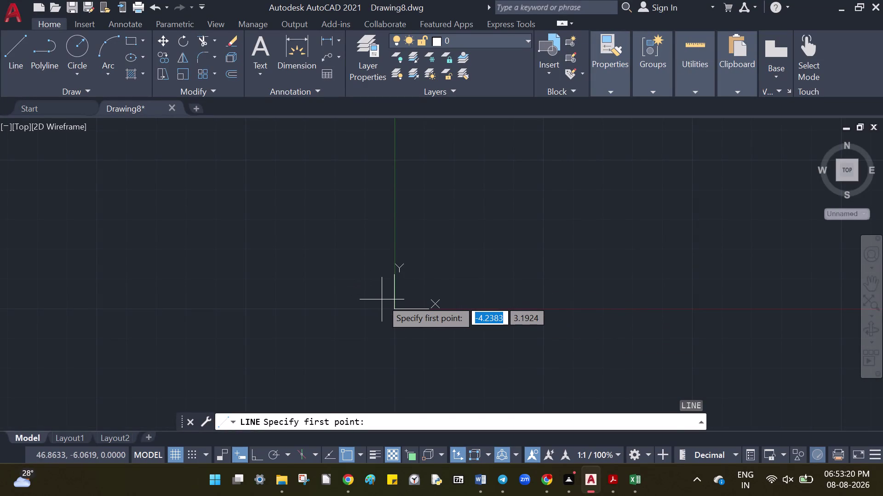
text(0,)
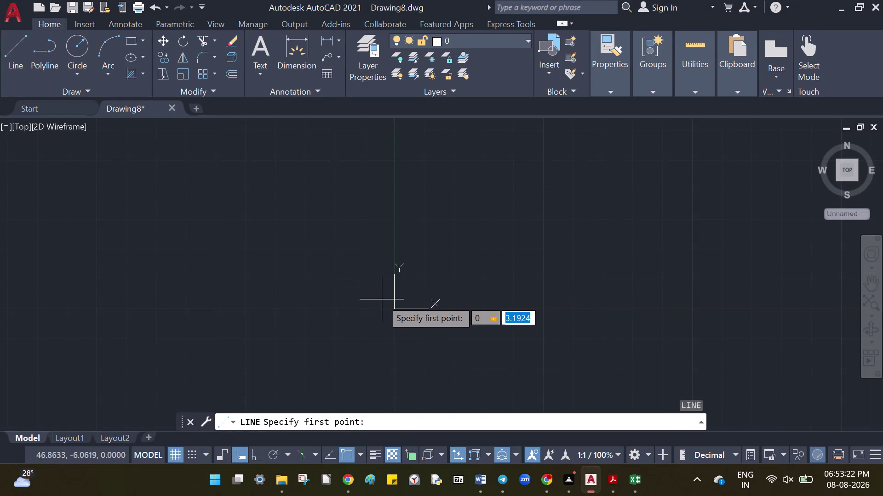
text(0)
key(Return)
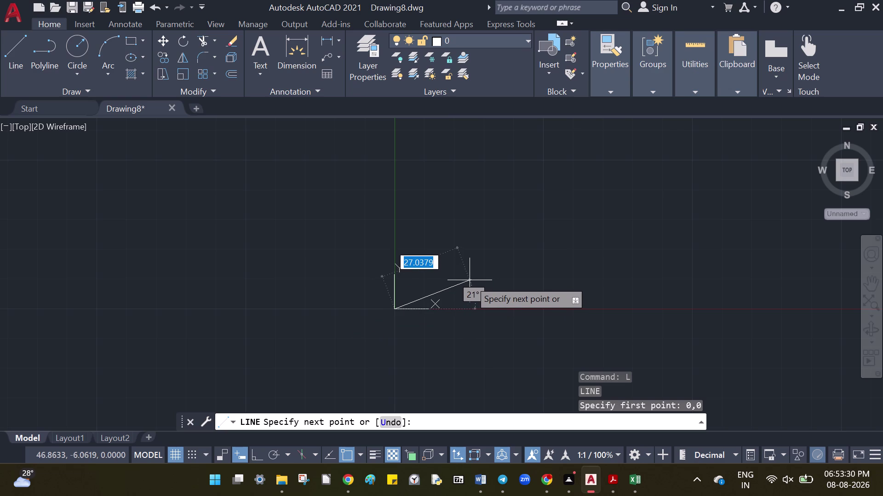
key(ctrl+F12)
key(shift+at)
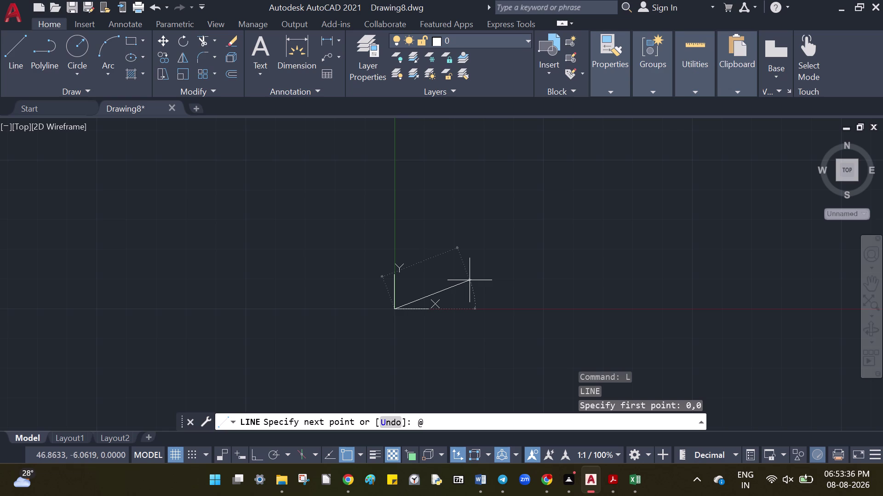
key(5)
key(0)
key(shift+less)
text(60)
key(Return)
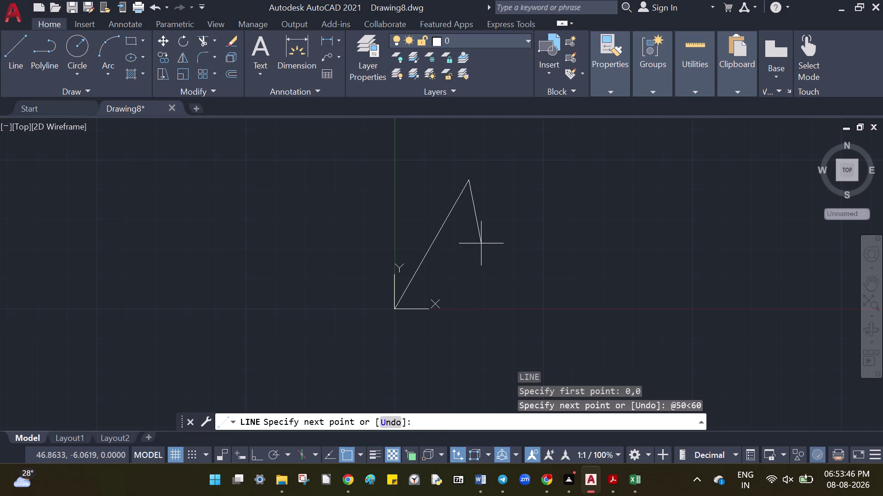
scroll(down, 3)
scroll(up, 3)
scroll(down, 3)
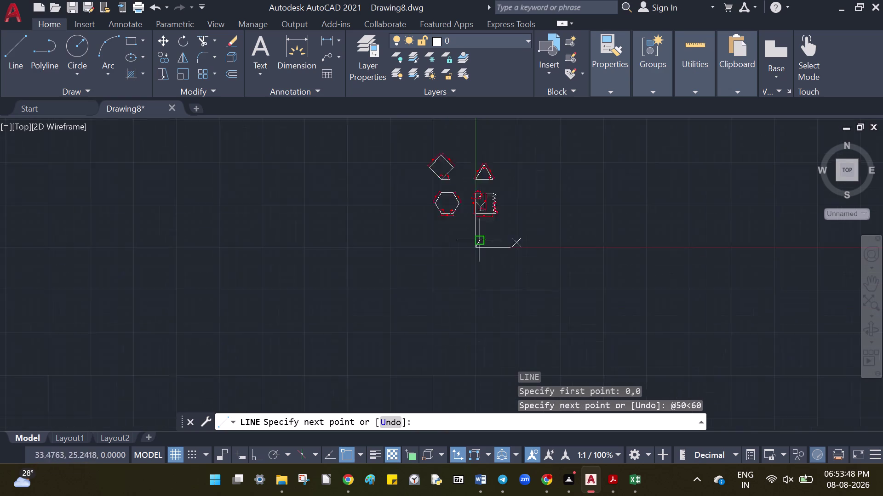
scroll(down, 3)
scroll(up, 3)
scroll(down, 3)
scroll(up, 3)
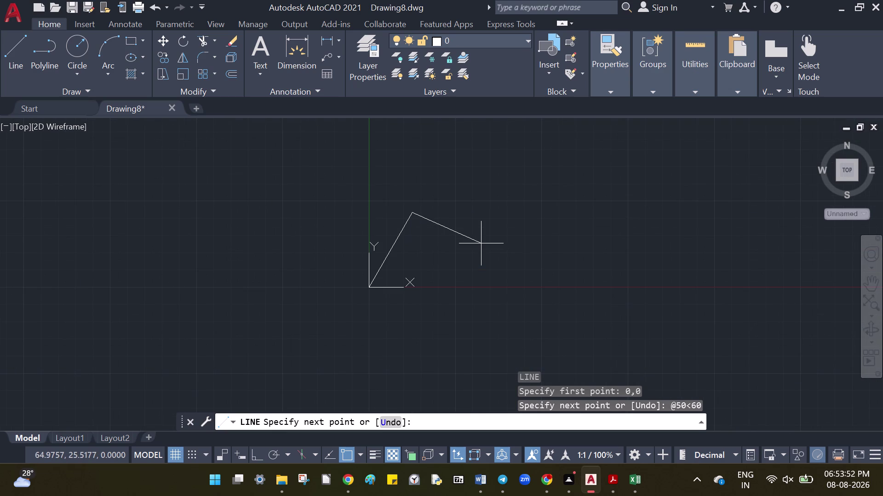
key(shift+at)
text(5)
text(0)
key(shift+less)
text(30)
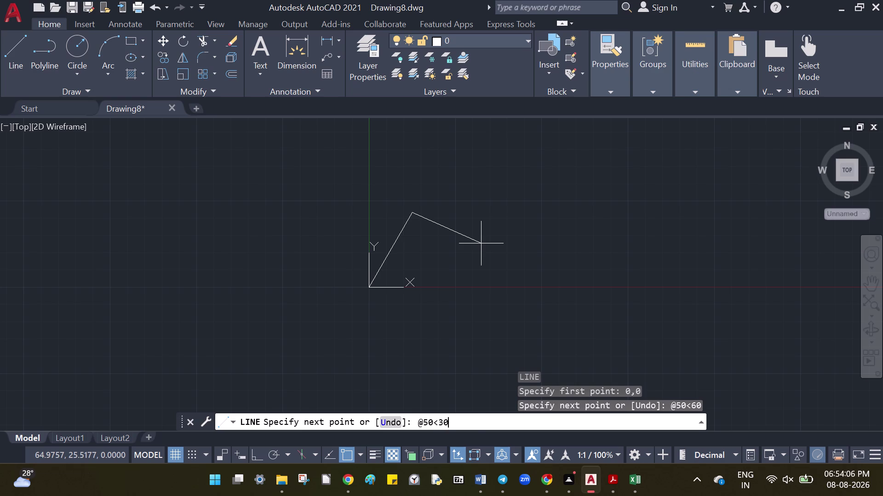
key(Return)
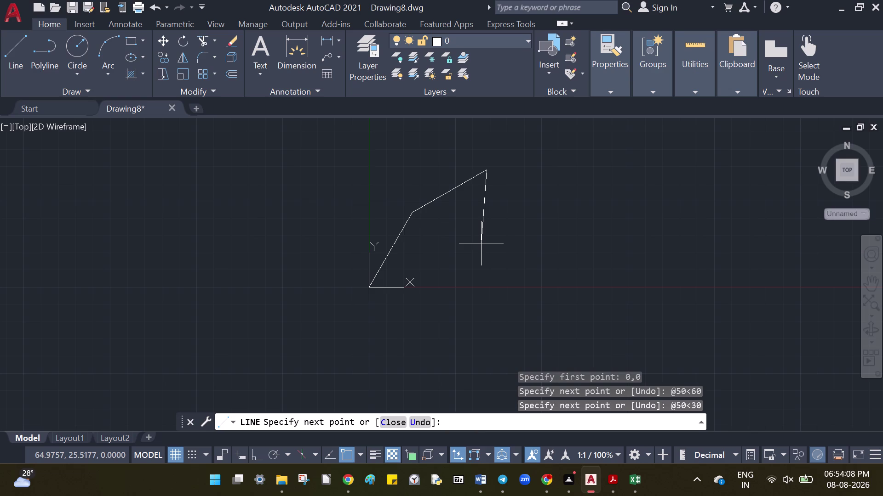
key(shift+at)
text(5)
text(0<)
text(15)
text(0)
key(Return)
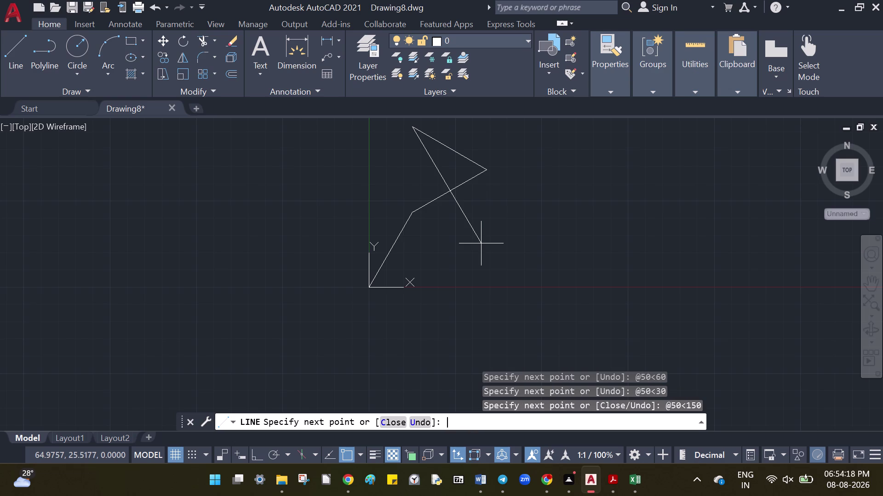
key(shift+at)
text(50)
key(shift+less)
text(120)
key(Return)
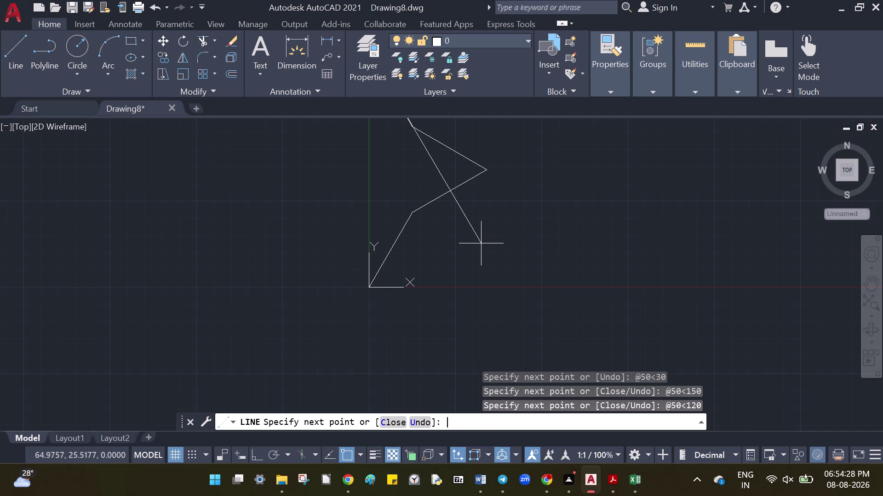
Pan the view down so the whole star fits on screen.
scroll(down, 3)
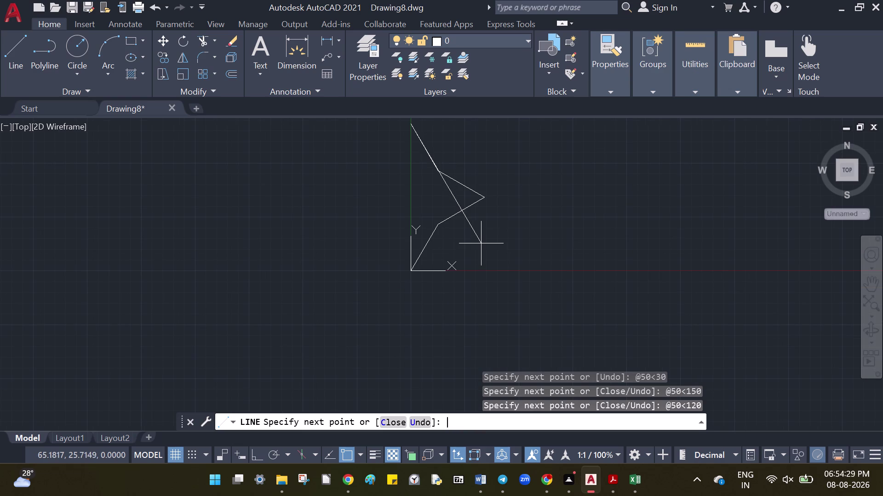
middle_drag(481, 244, 247, 142)
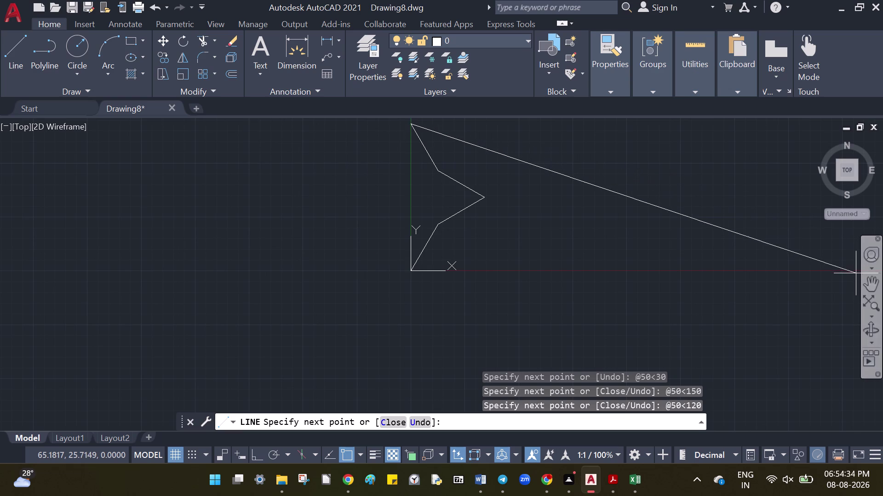
click(870, 283)
drag(353, 189, 351, 246)
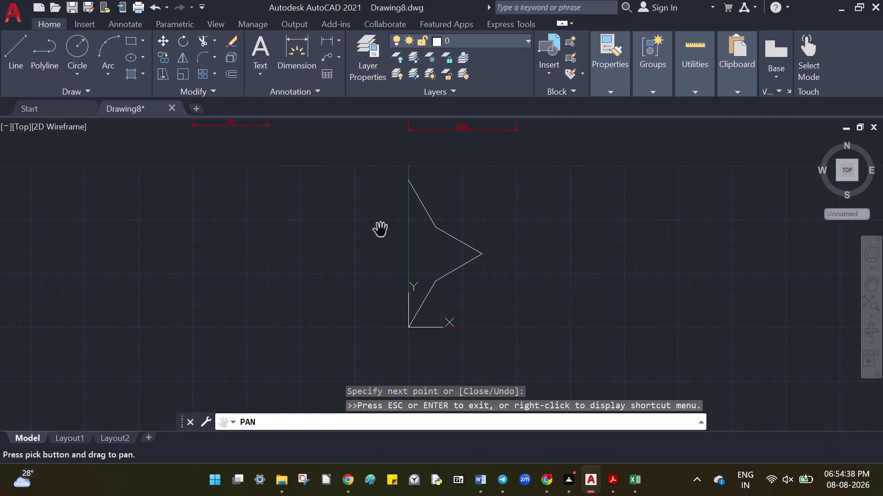
key(Escape)
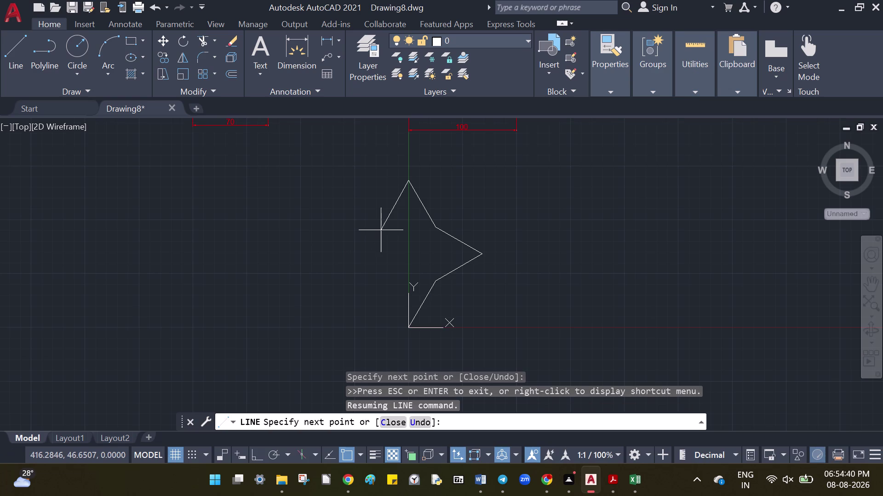
Add 50-unit star sides at 240 and 210 degrees.
key(shift+at)
text(5)
text(0)
key(shift+less)
text(2)
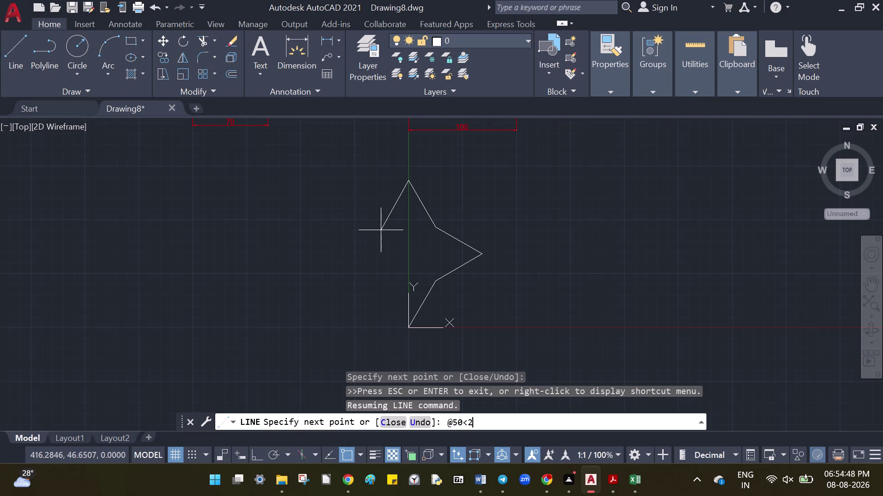
text(40)
key(Return)
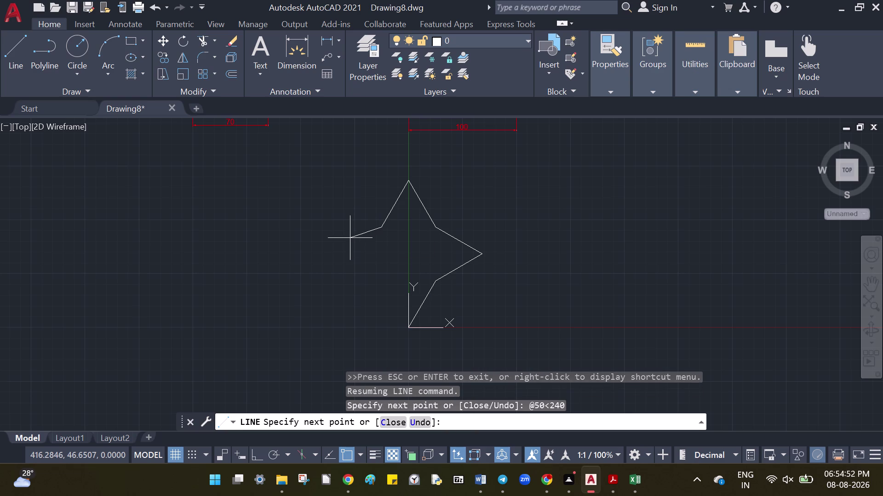
key(shift+at)
text(50)
key(shift+less)
text(210)
key(Return)
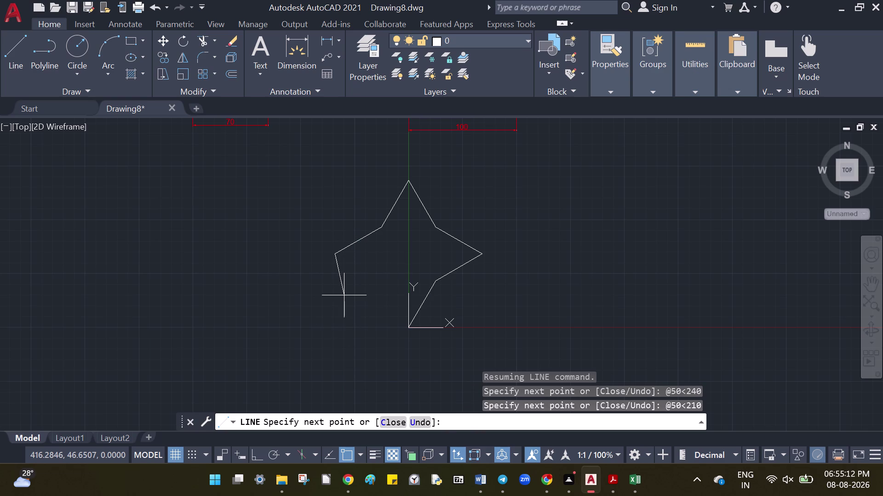
Add a 50-unit star side at 330 degrees.
key(shift+at)
text(50)
key(shift+less)
text(330)
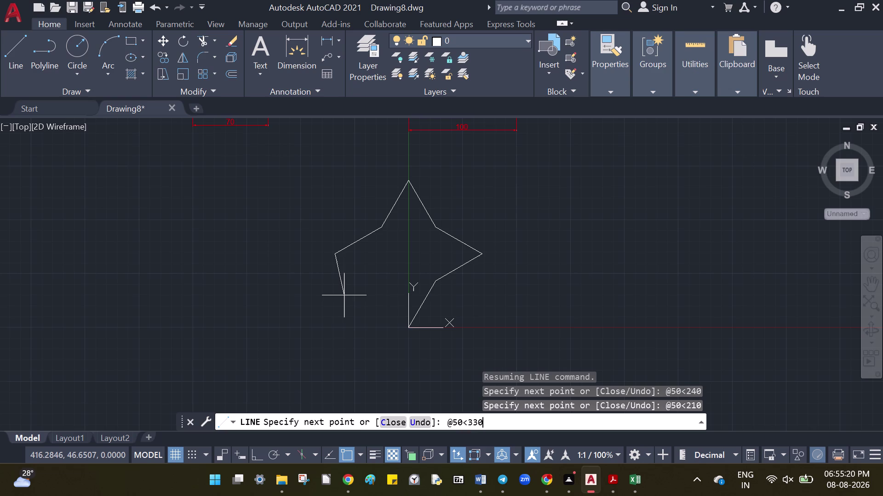
key(Return)
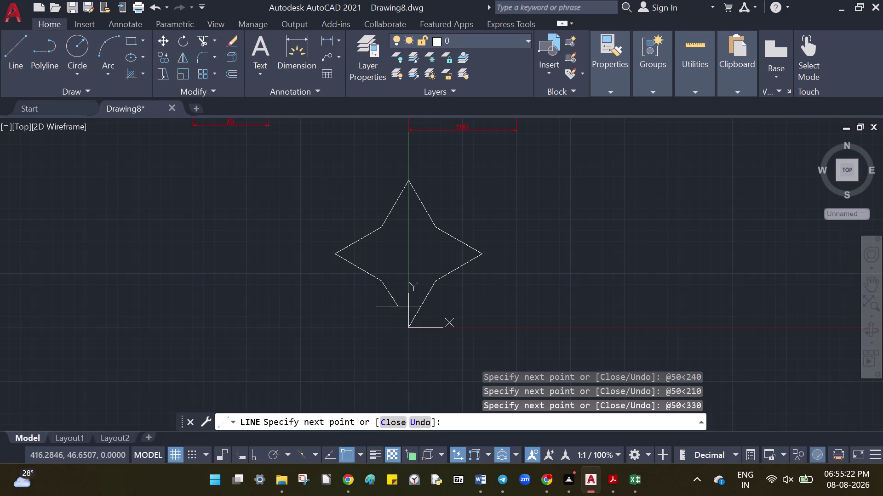
Add the final 50-unit side at 300 degrees and close the outline.
key(shift+at)
text(50)
text(<)
key(3)
text(0)
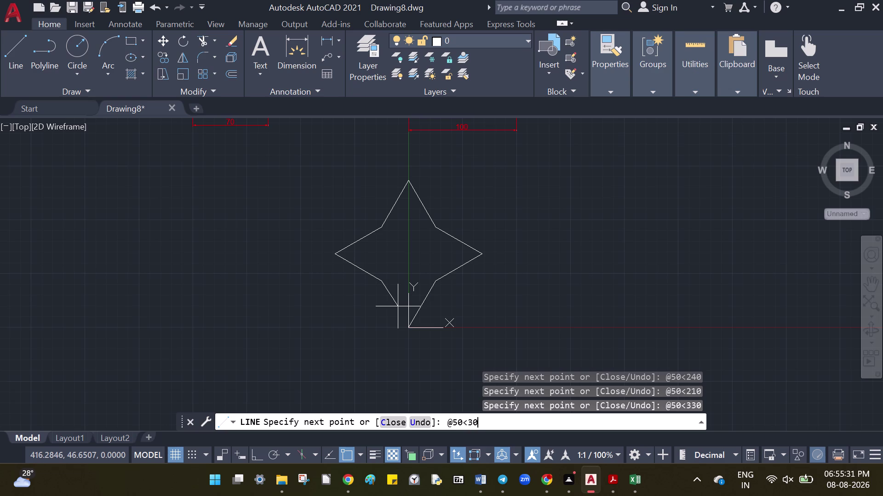
text(0)
key(Return)
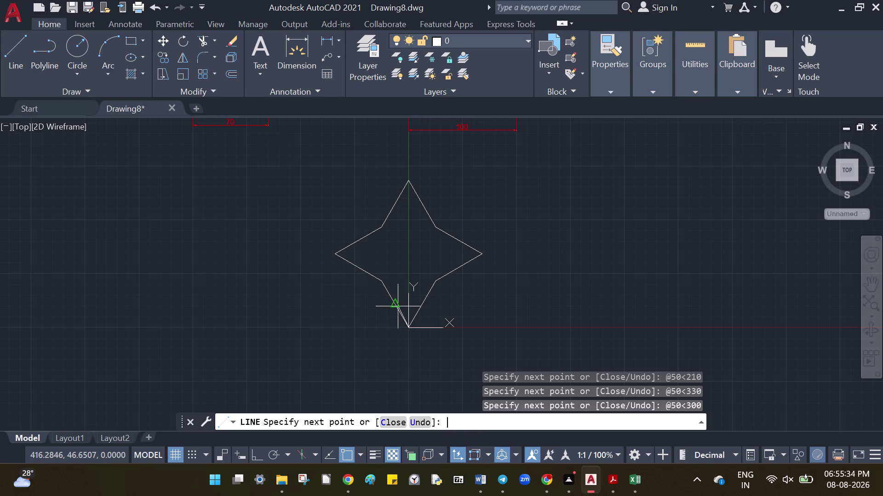
key(c)
key(Return)
Pan to recentre the finished star in the drawing area.
scroll(up, 3)
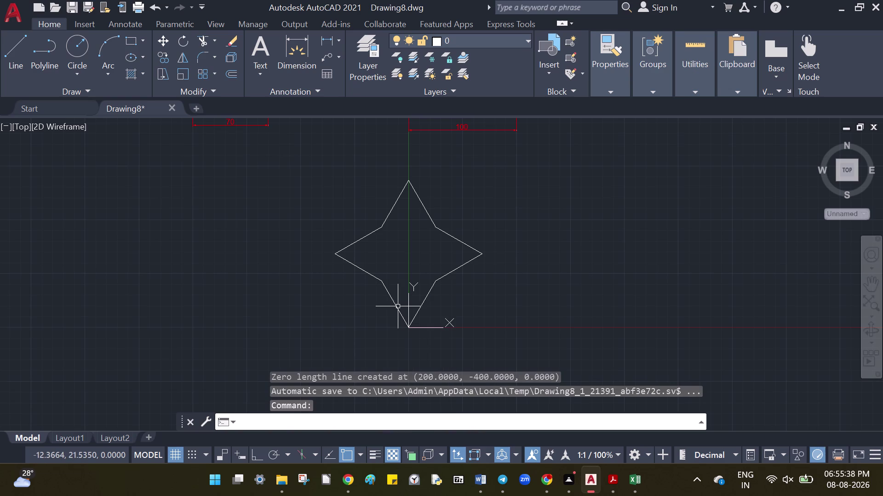
scroll(down, 3)
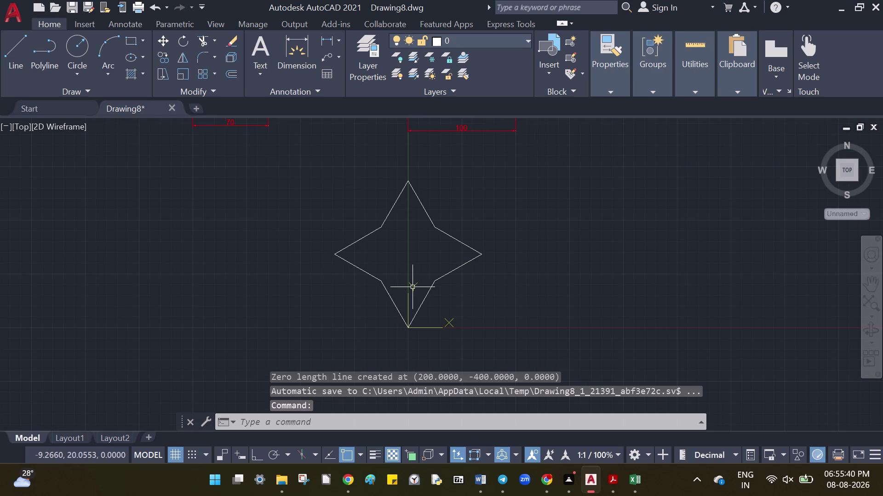
scroll(up, 3)
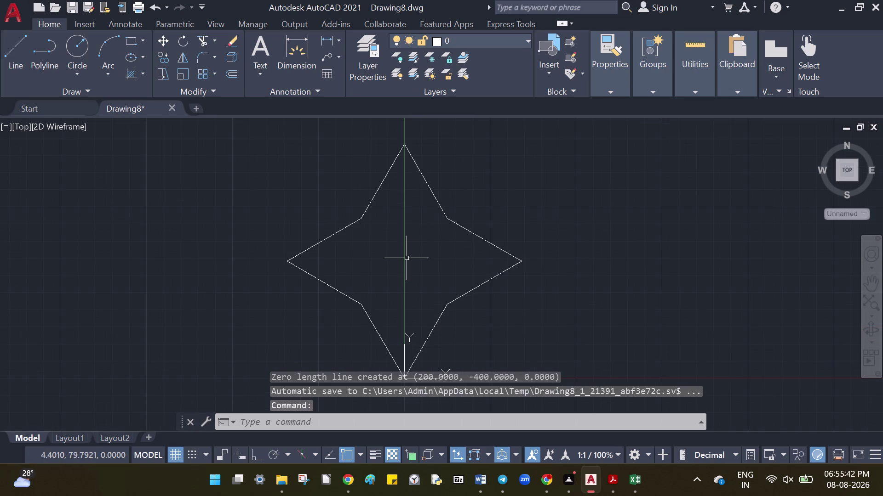
click(868, 275)
drag(711, 276, 708, 262)
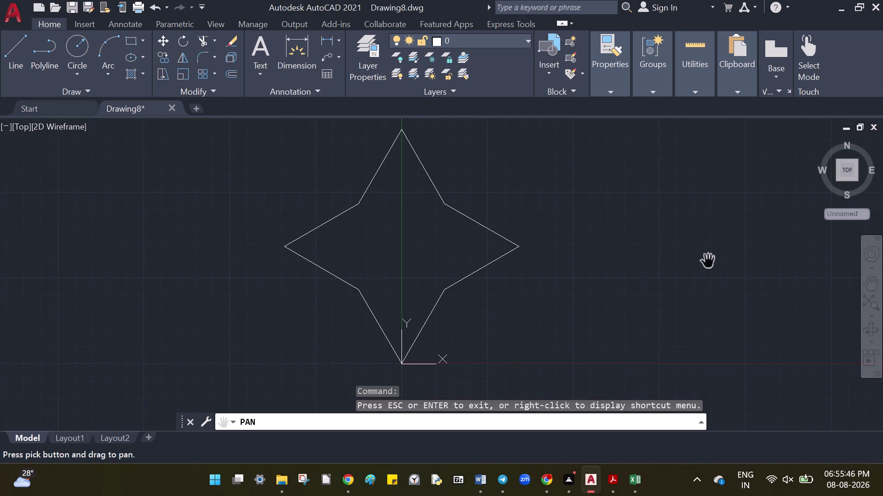
key(Escape)
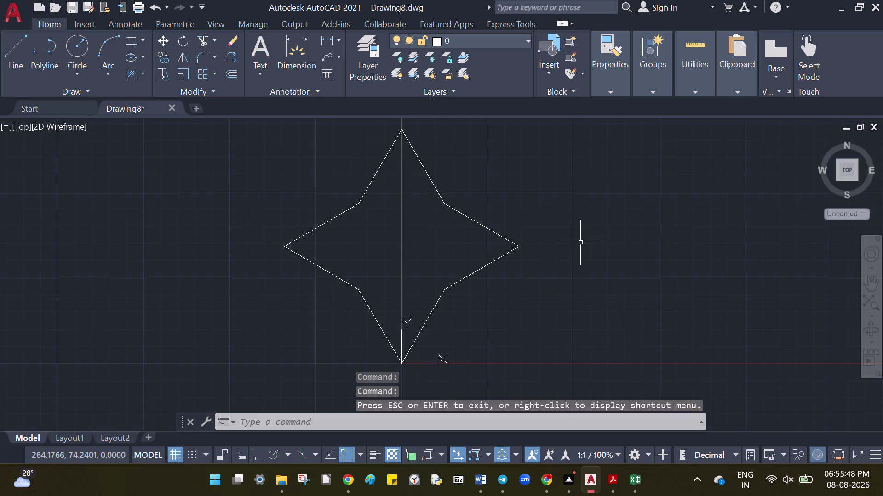
Dimension the star's lower-right and upper-right edges, each 50 units, using DIM.
text(dim)
key(Return)
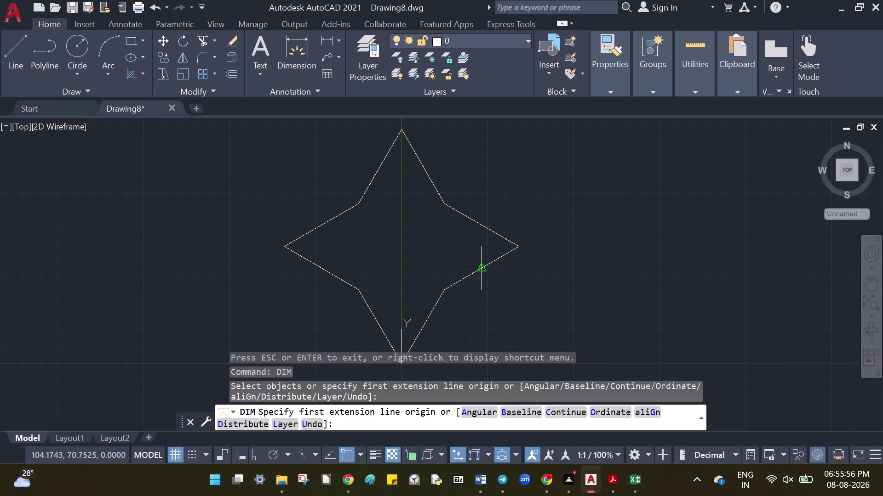
click(497, 257)
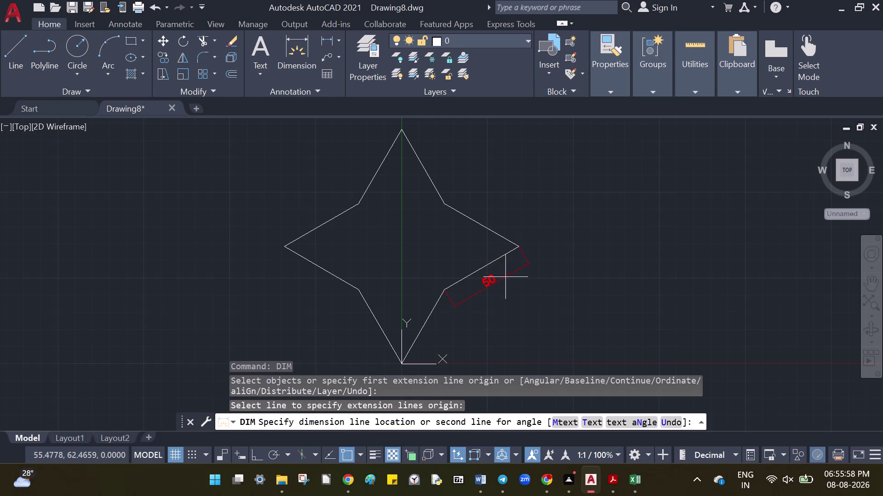
click(505, 277)
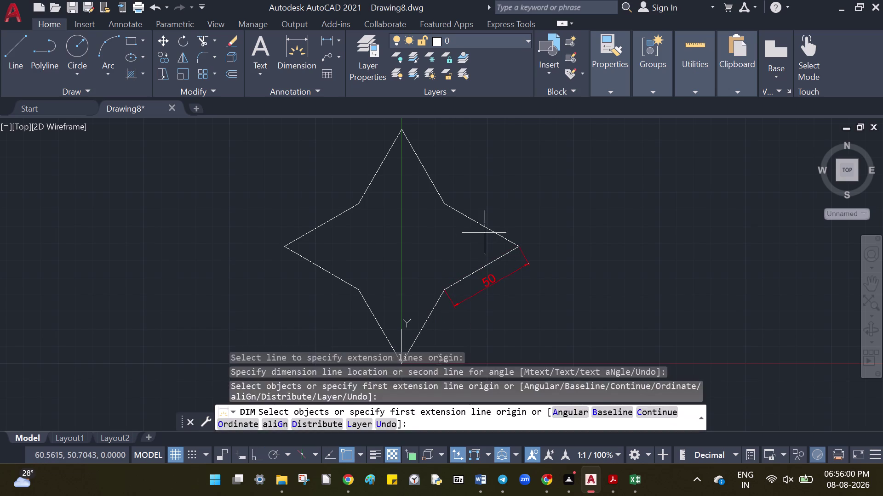
click(494, 232)
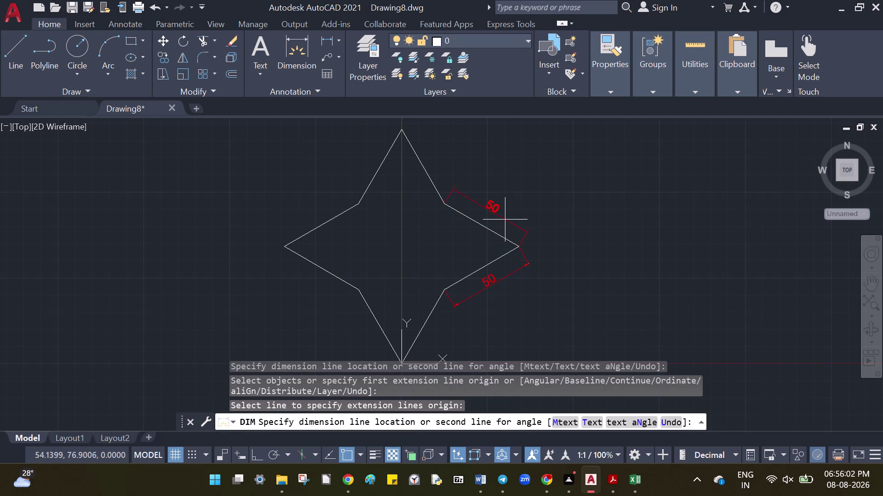
click(503, 220)
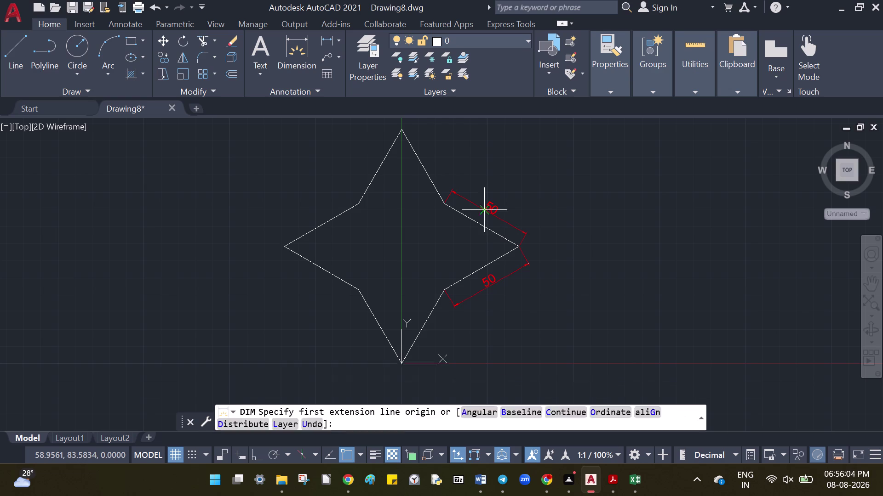
Add the 60° tip angle and 150° left inner-corner angle dimensions.
click(418, 156)
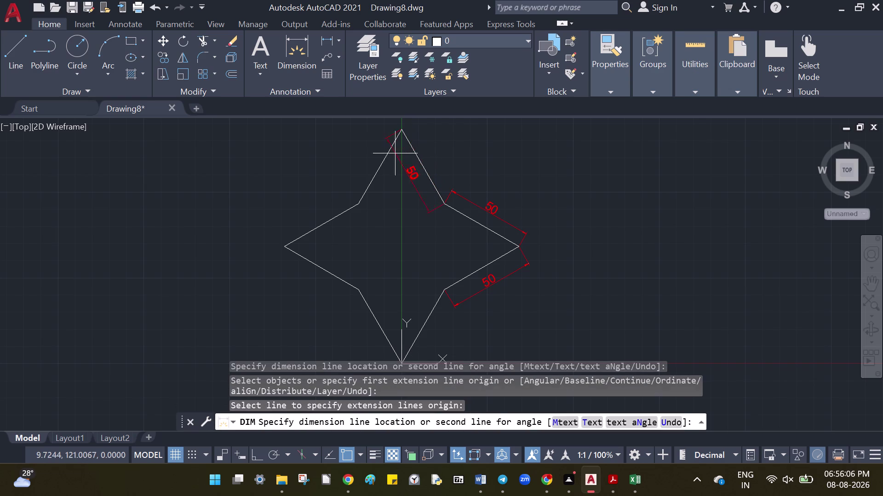
click(391, 153)
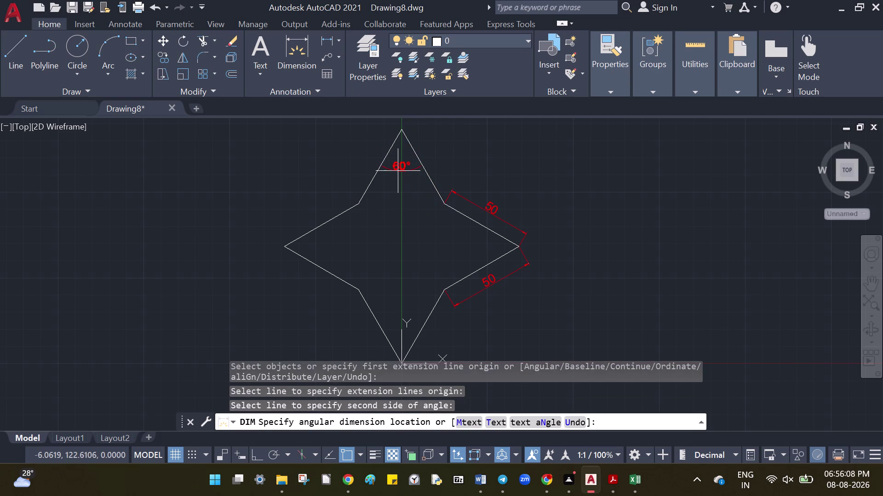
click(398, 171)
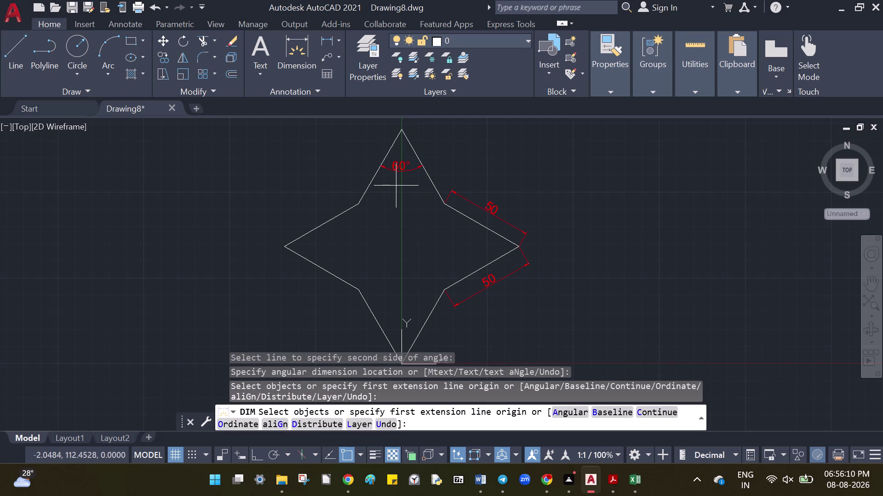
click(346, 279)
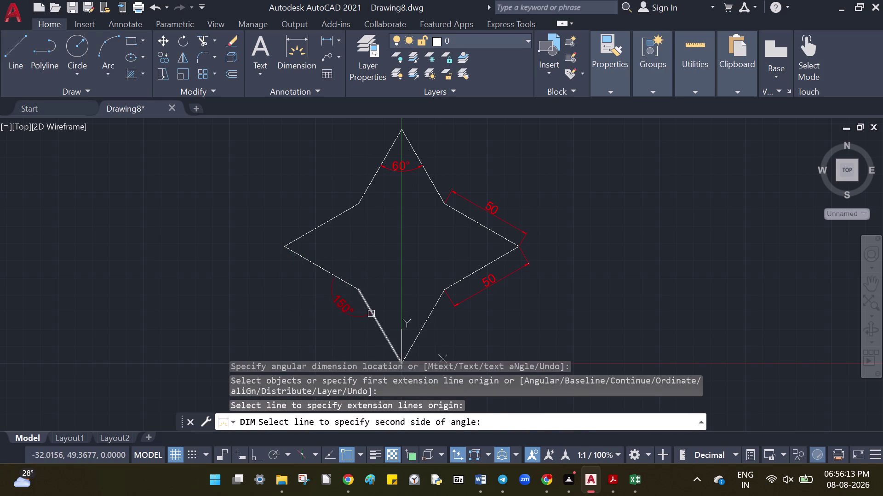
click(371, 314)
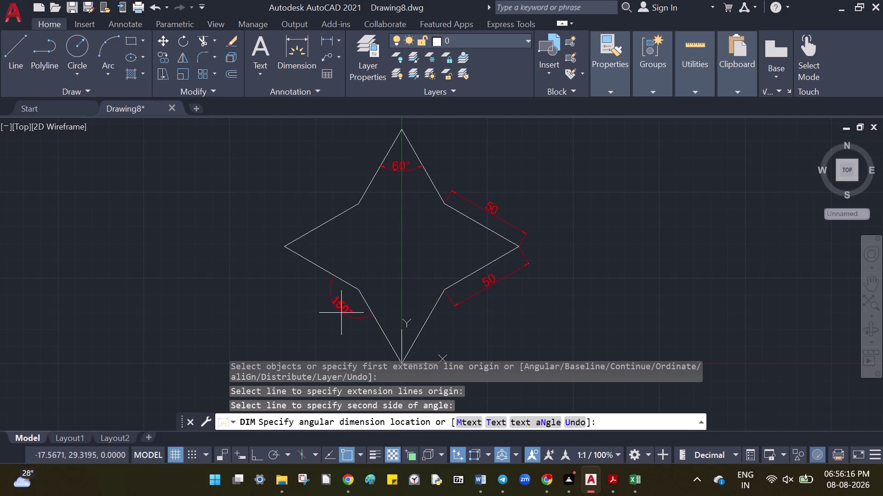
click(341, 313)
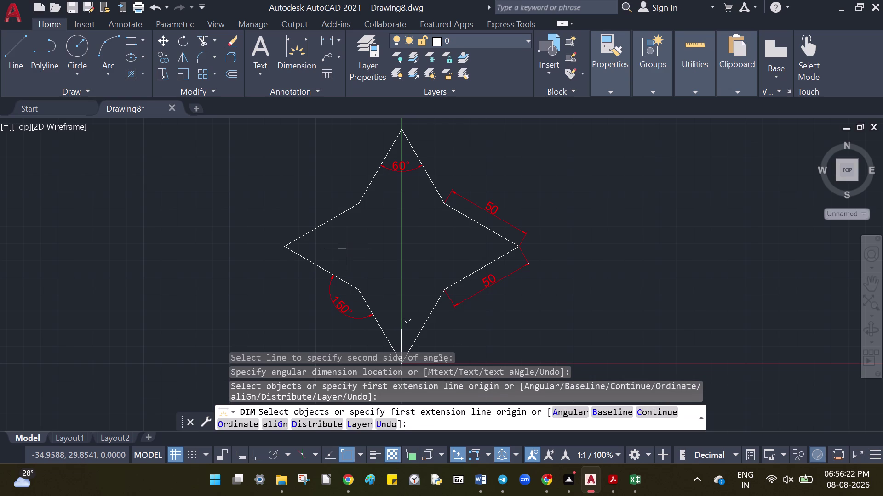
scroll(down, 3)
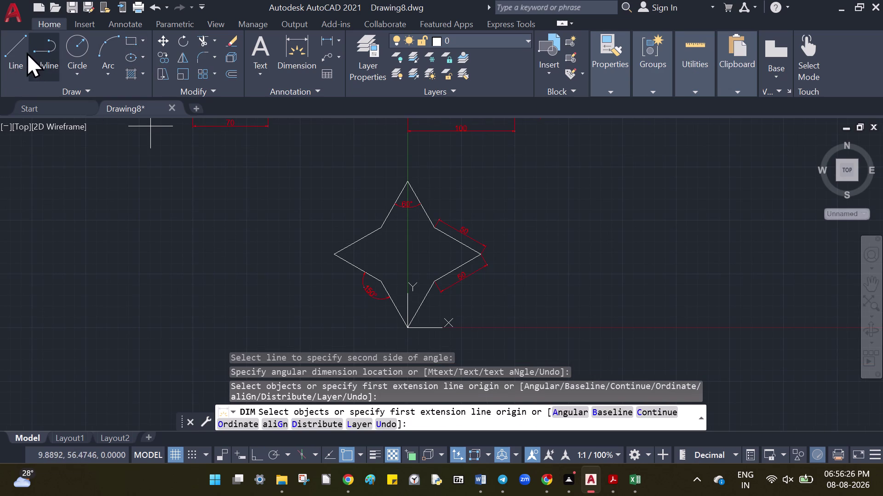
click(15, 49)
click(406, 326)
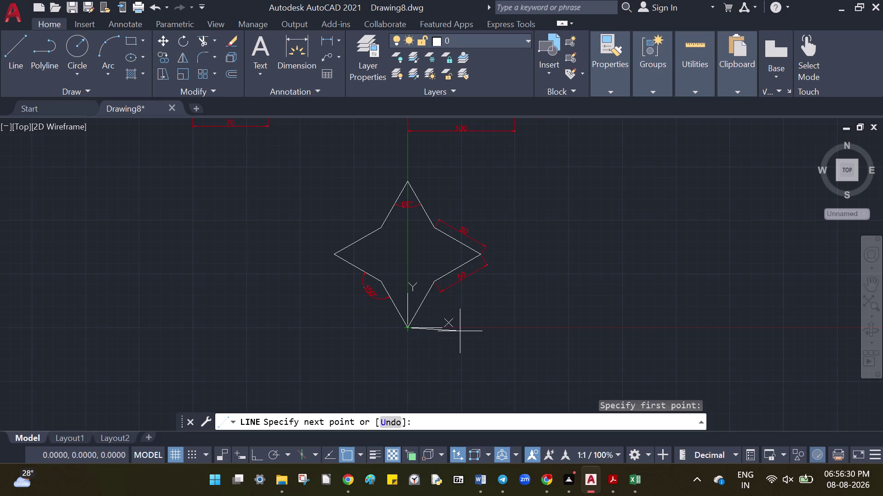
key(shift+at)
text(4)
text(0)
key(BackSpace)
key(BackSpace)
text(5)
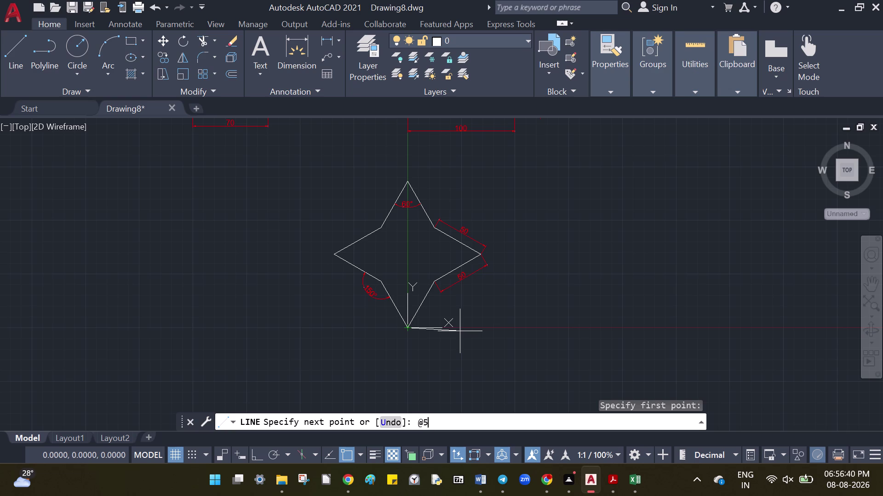
text(0)
text(<0)
key(Return)
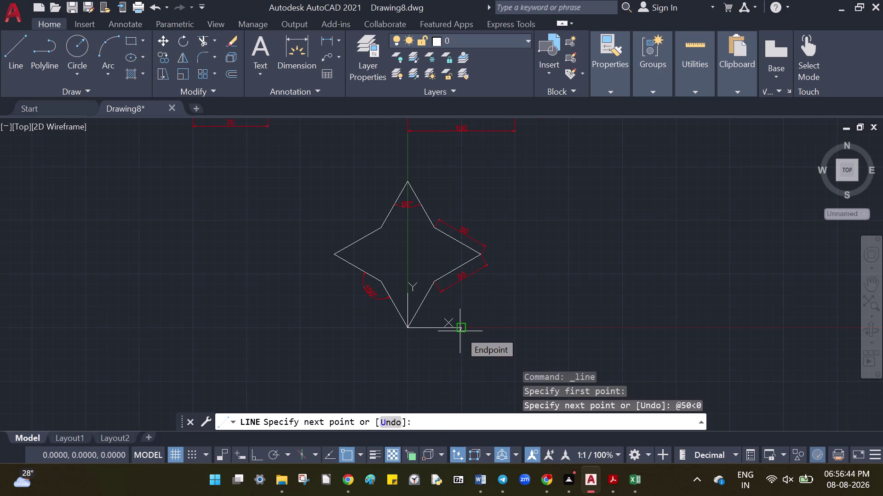
End the line command and start angular dimensioning with DAN.
key(c)
key(Return)
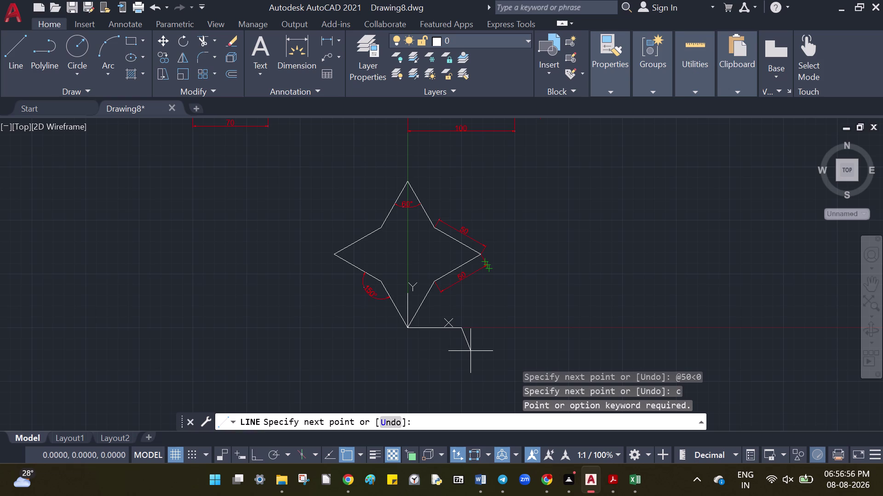
key(Escape)
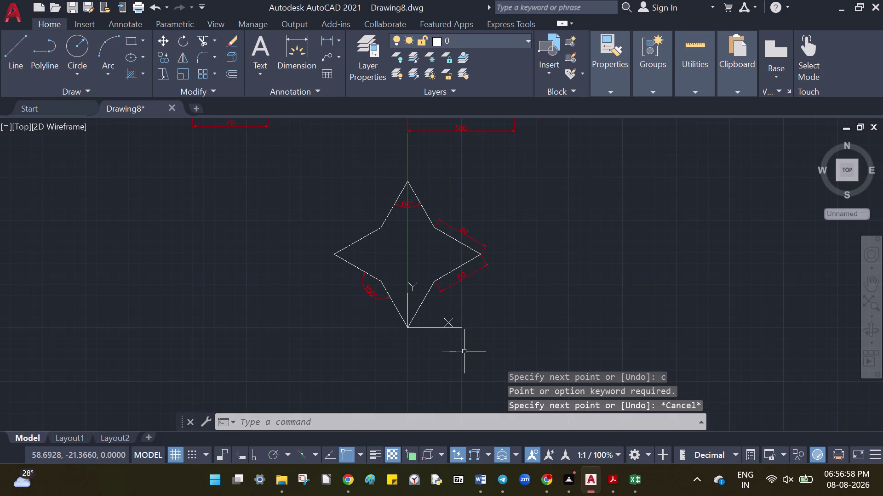
text(da)
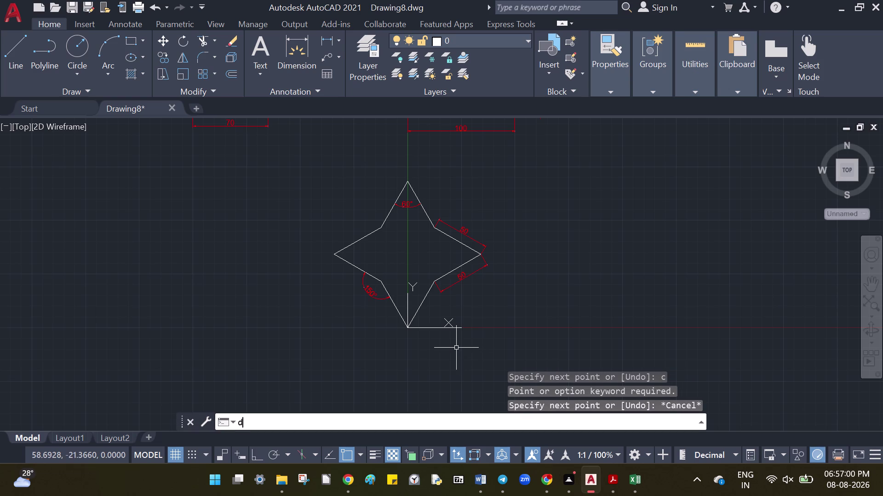
text(n)
key(Return)
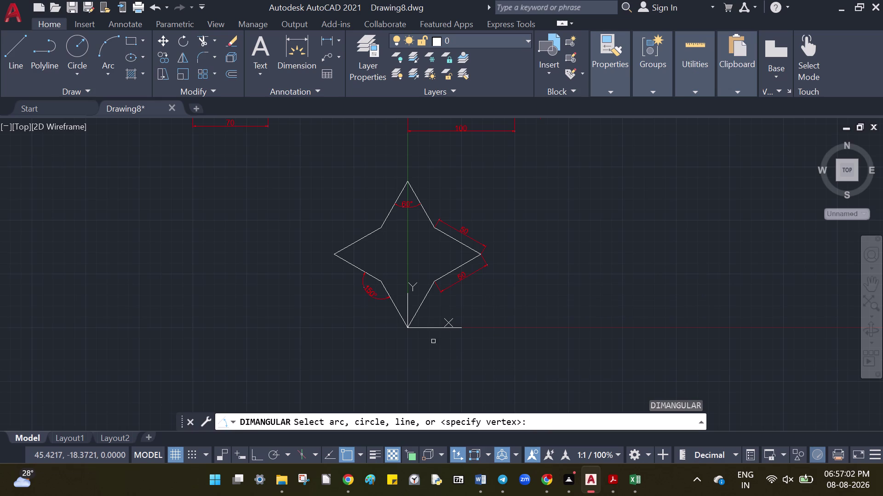
Dimension the 60° angle between the base line and the star's lower-right edge.
click(444, 329)
click(418, 310)
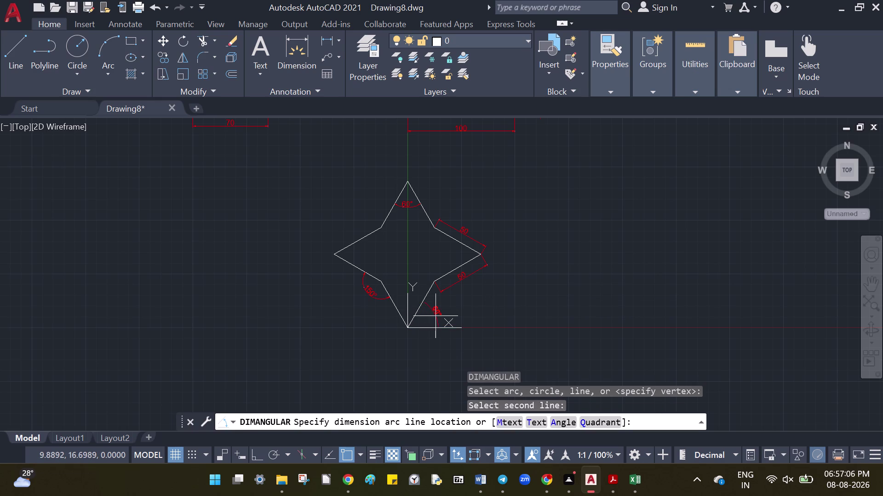
click(438, 313)
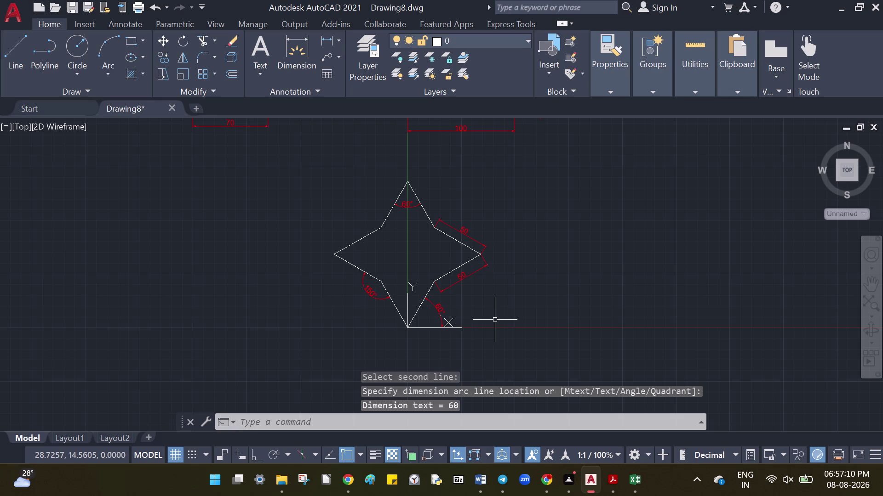
scroll(down, 3)
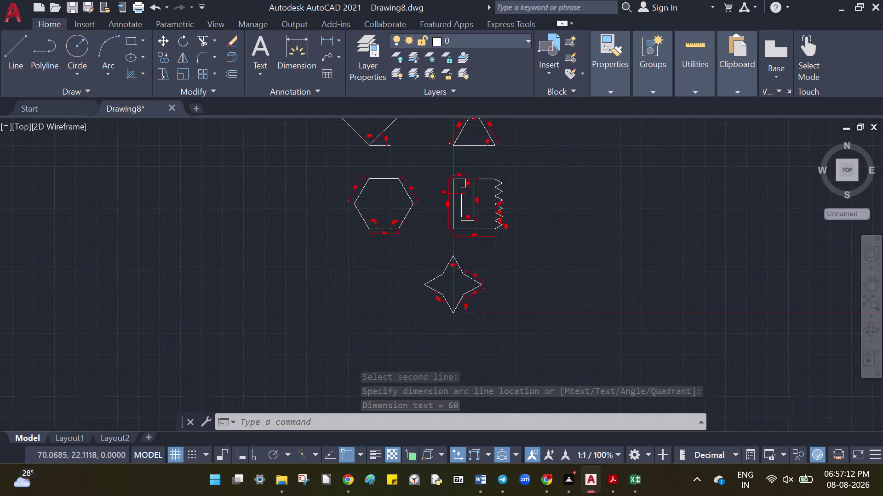
Zoom extents to fit all five shapes, then open Plot with Ctrl+P.
key(z)
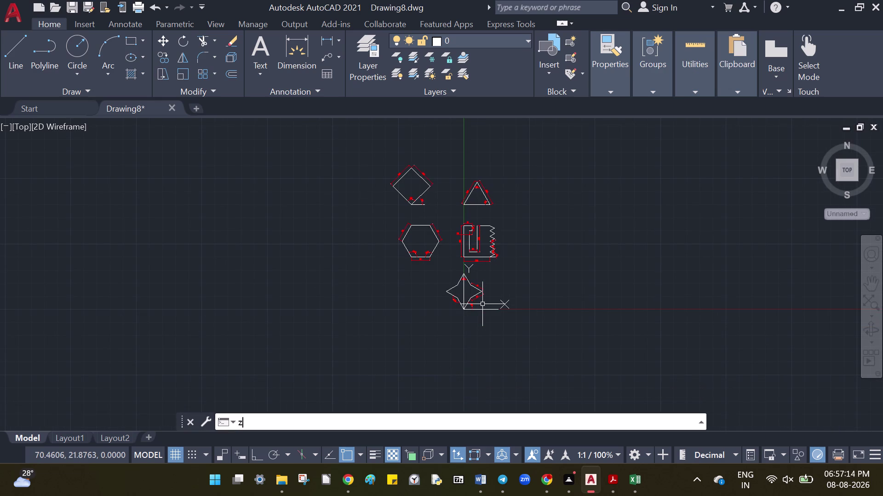
key(Return)
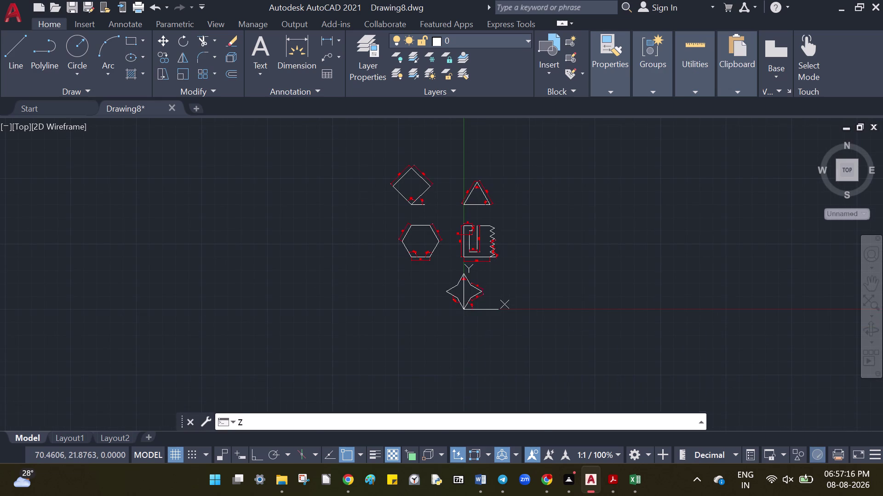
key(e)
key(Return)
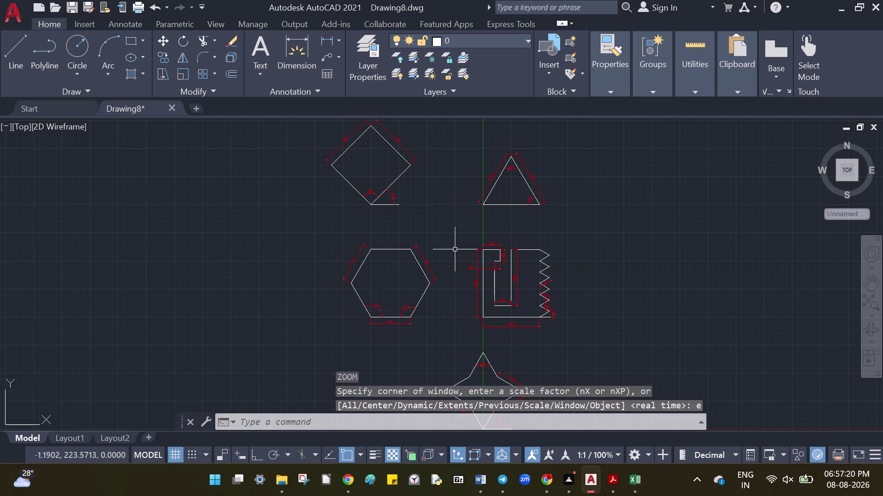
scroll(down, 3)
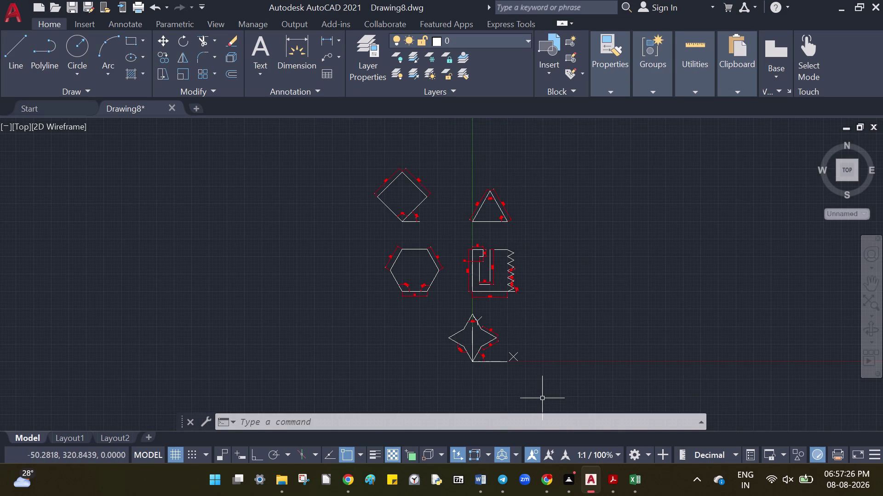
key(ctrl+p)
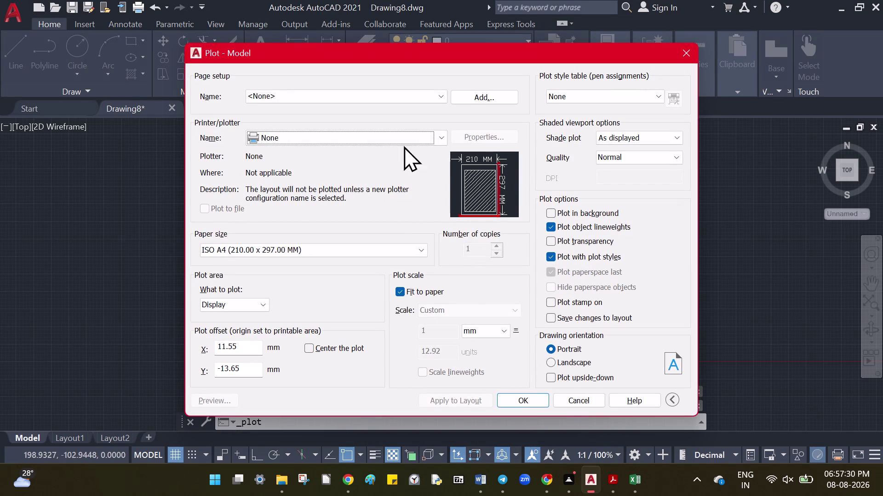
Choose DWG To PDF with a Window plot area, then cancel during the window pick.
click(426, 138)
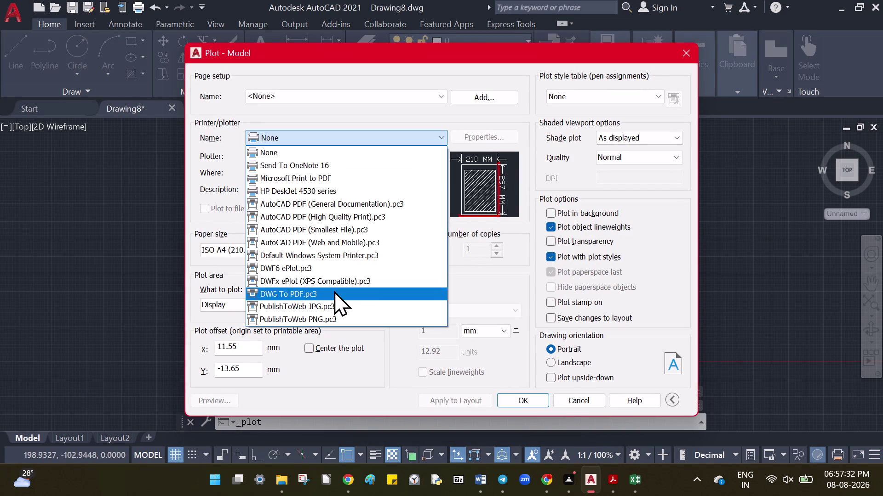
click(334, 290)
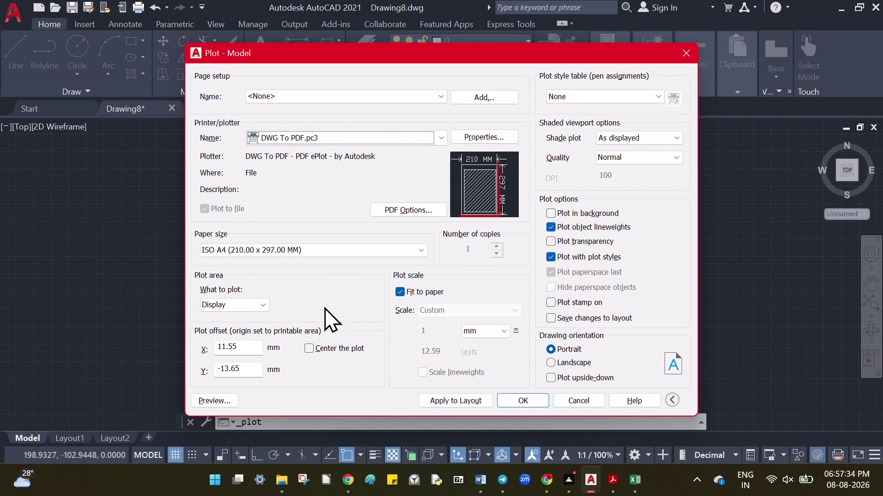
click(256, 306)
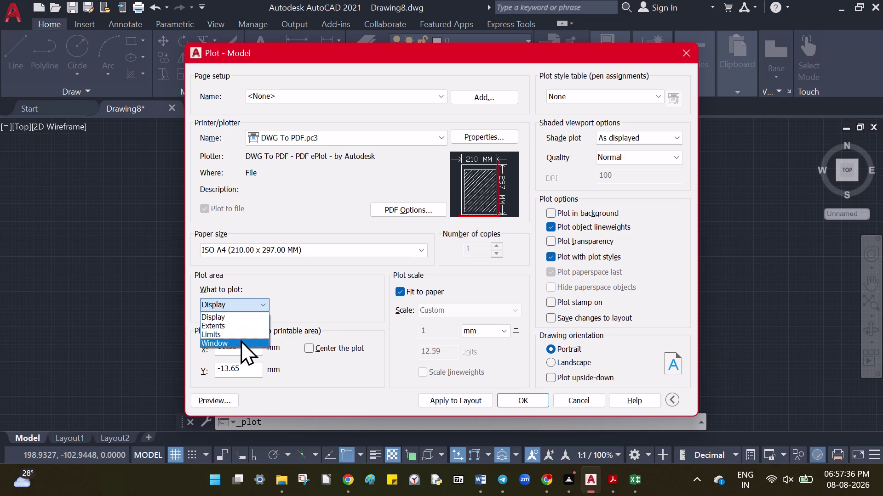
click(241, 340)
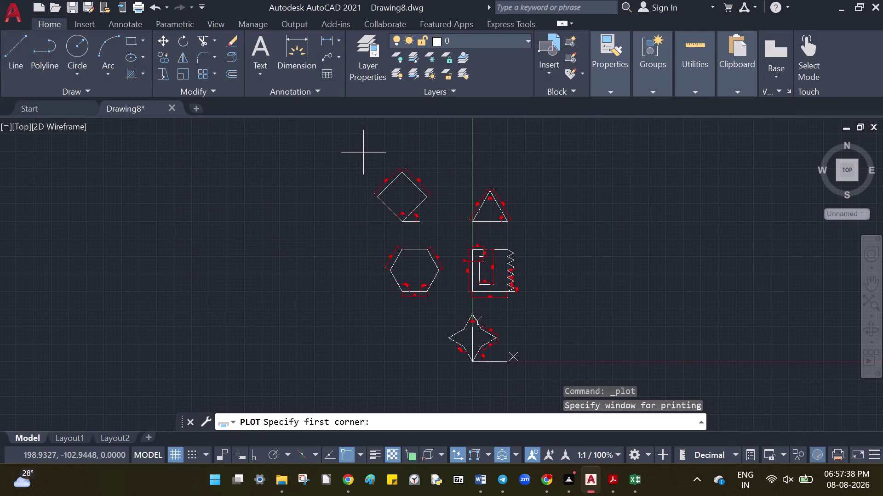
click(360, 160)
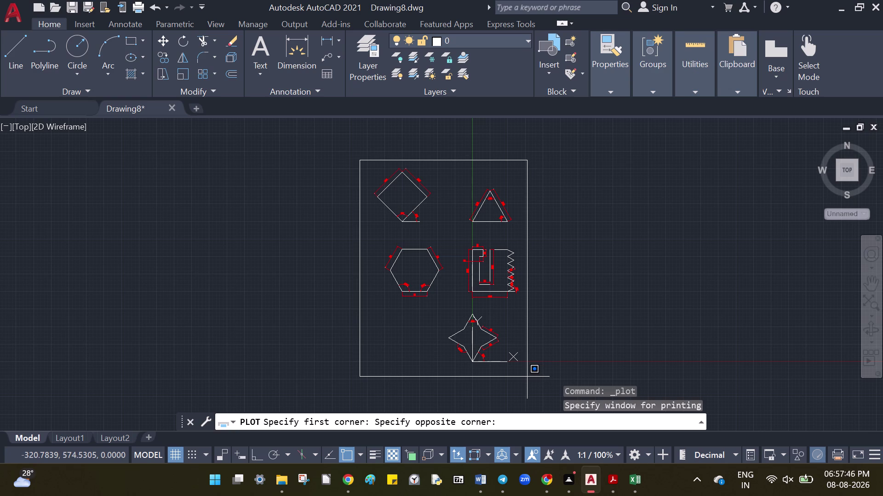
key(Escape)
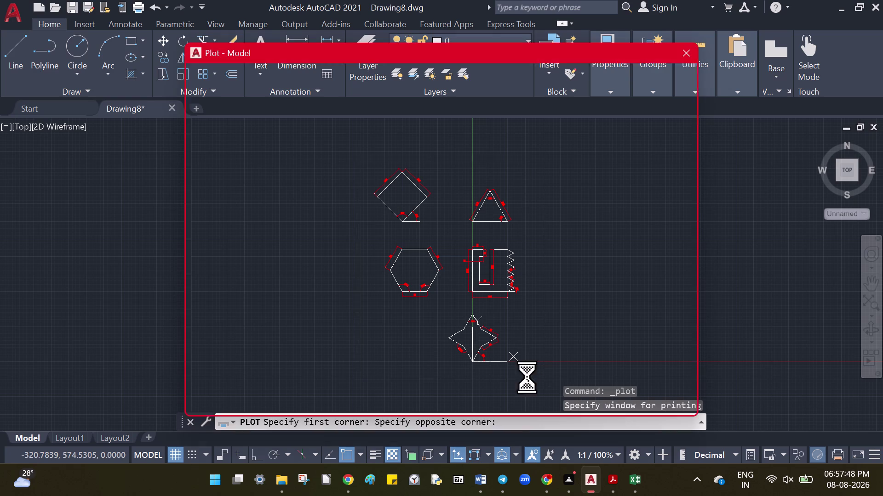
click(685, 55)
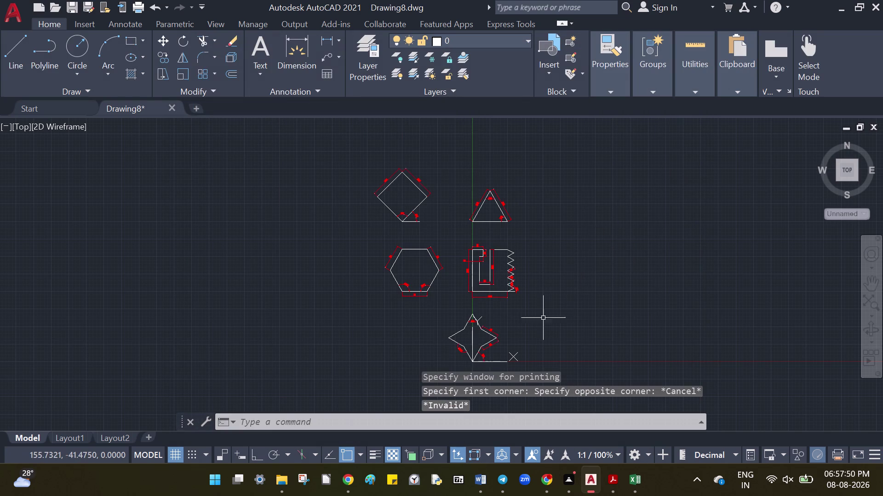
Move the UCS origin to the left of the star and reopen Plot.
click(485, 362)
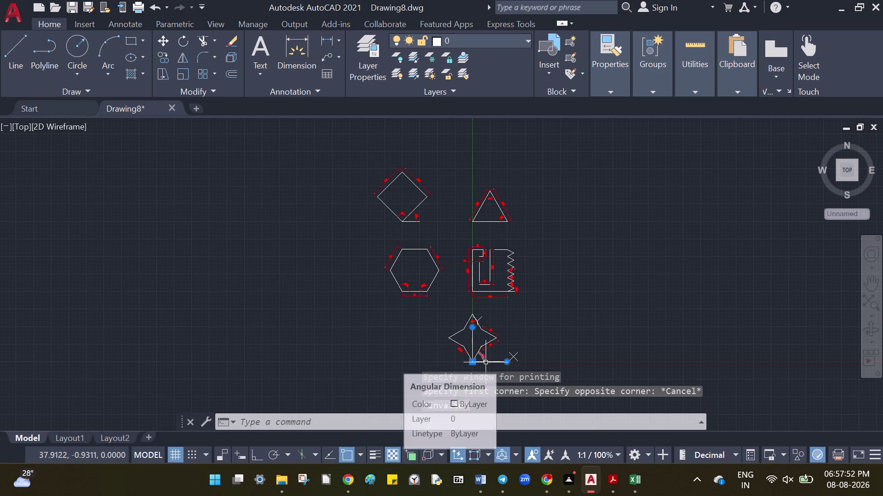
click(472, 362)
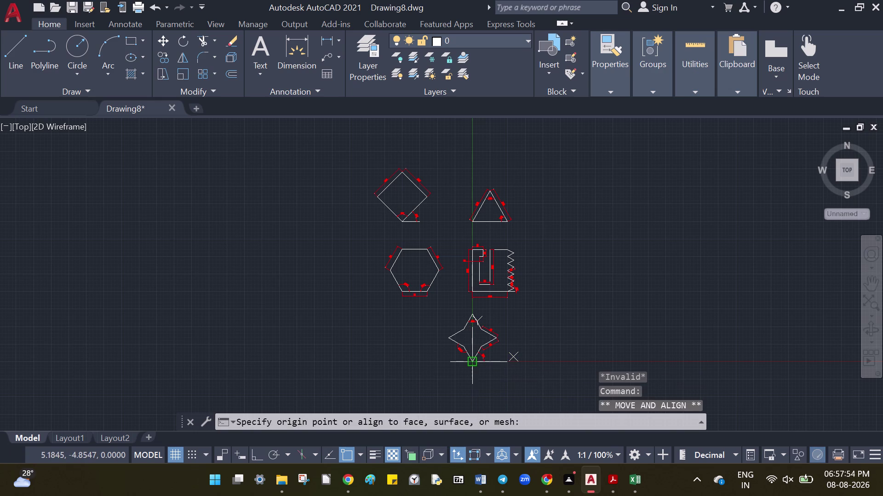
click(394, 359)
key(Escape)
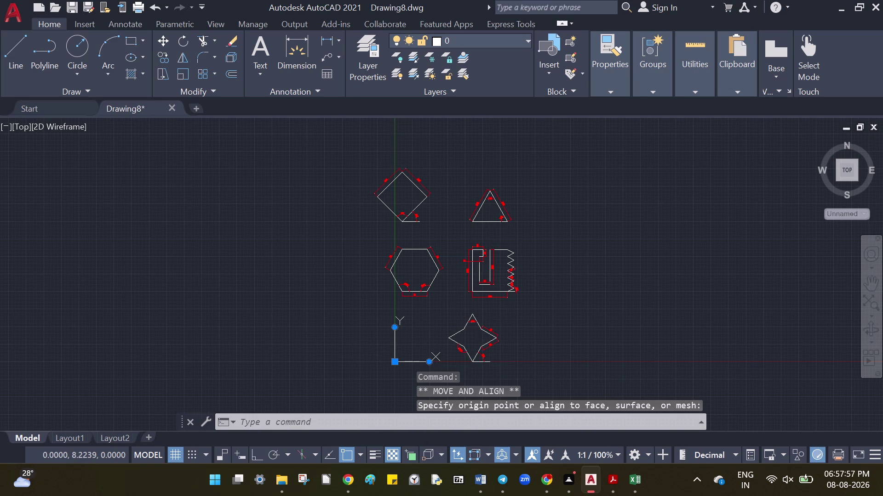
key(ctrl+p)
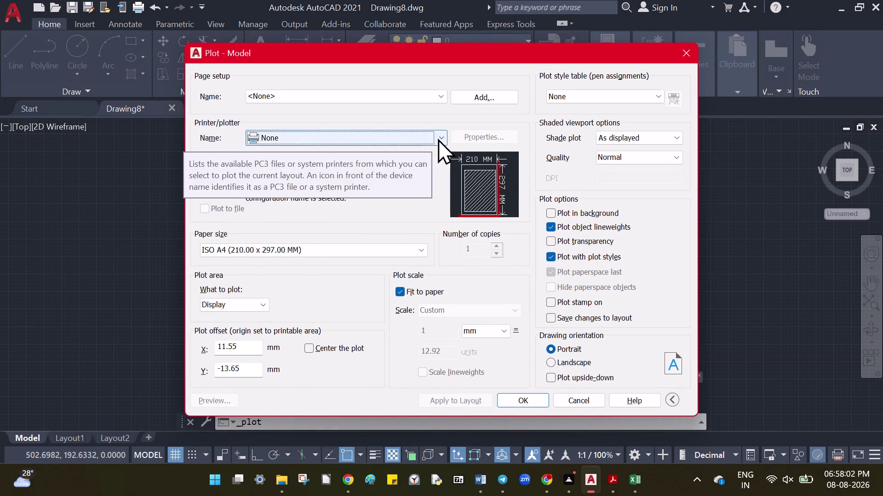
Choose DWG To PDF and mark a Window plot area around all the shapes.
click(438, 138)
click(344, 289)
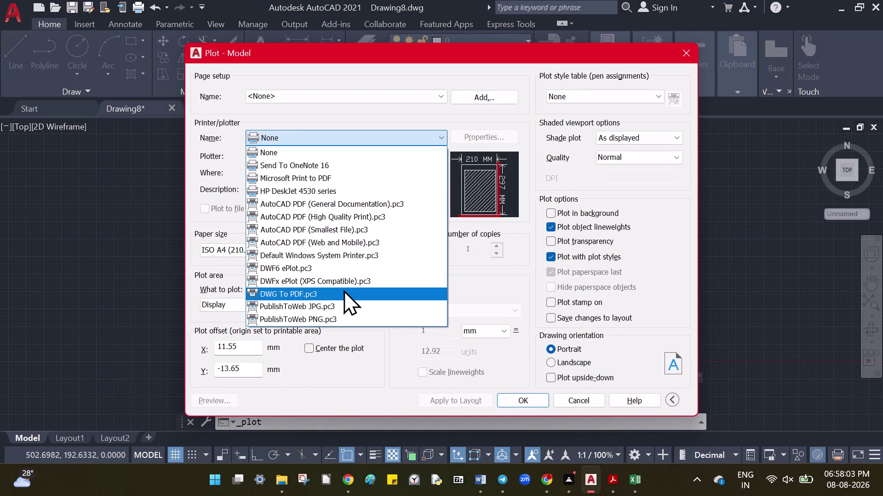
click(254, 308)
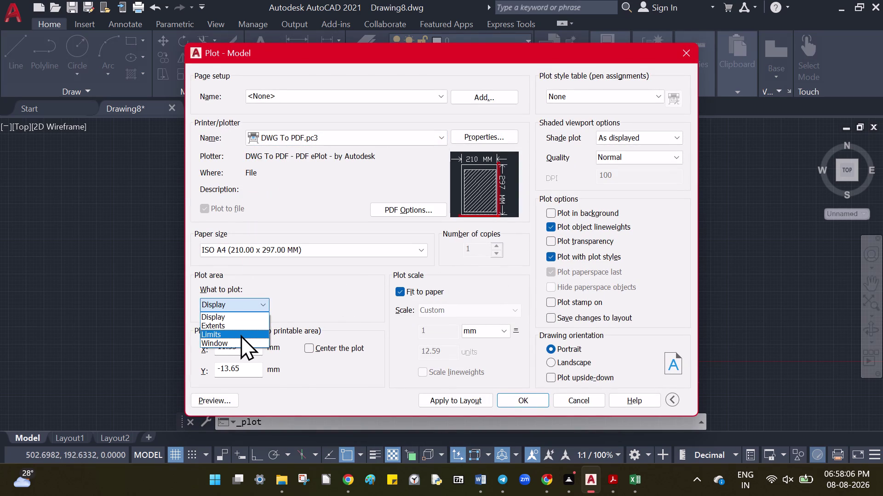
click(241, 343)
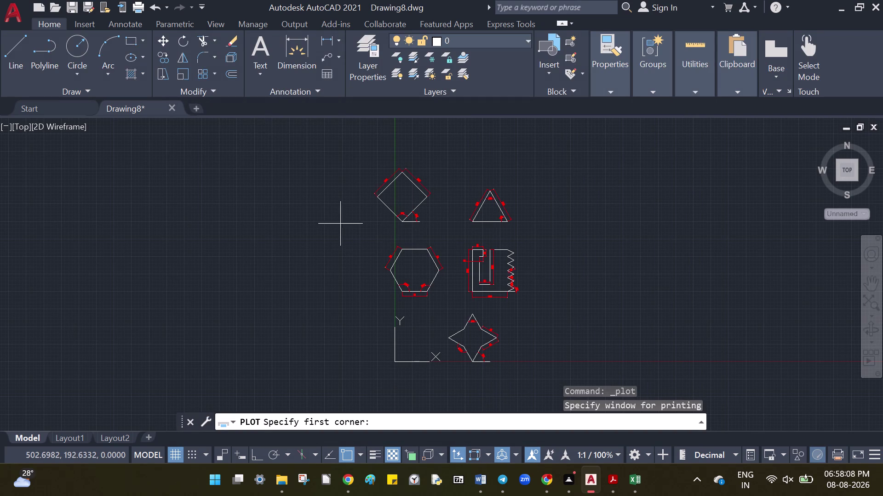
click(359, 160)
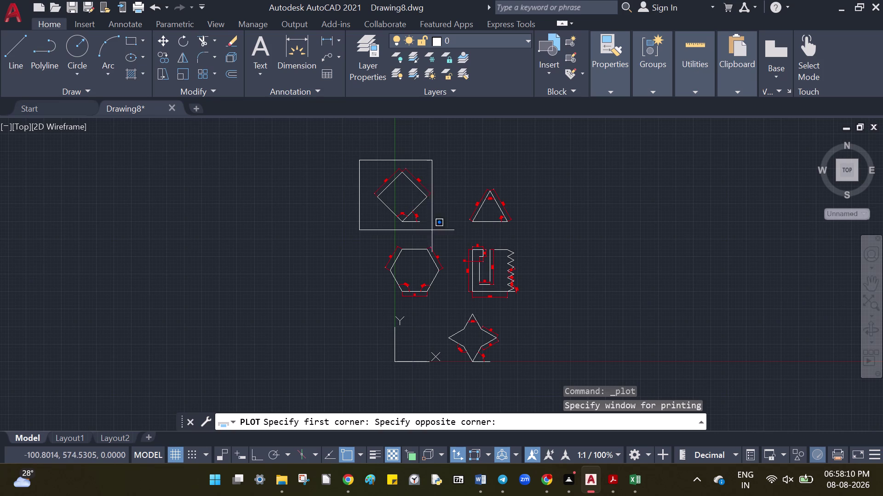
click(524, 373)
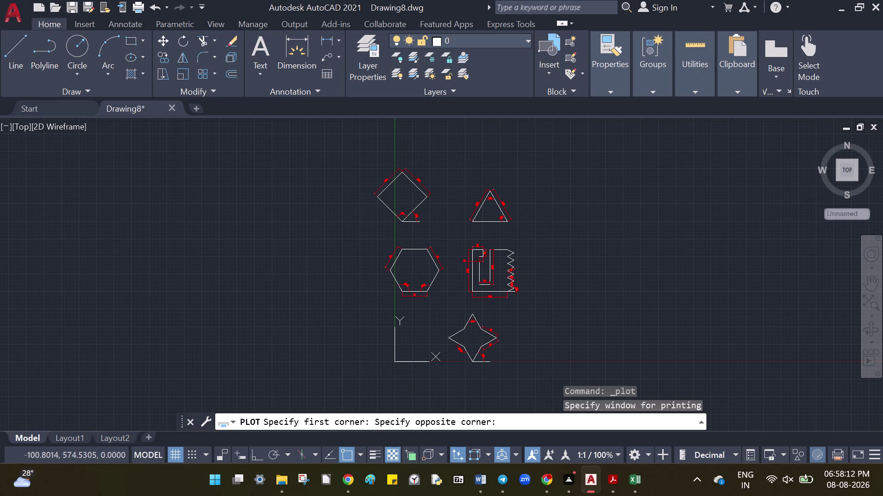